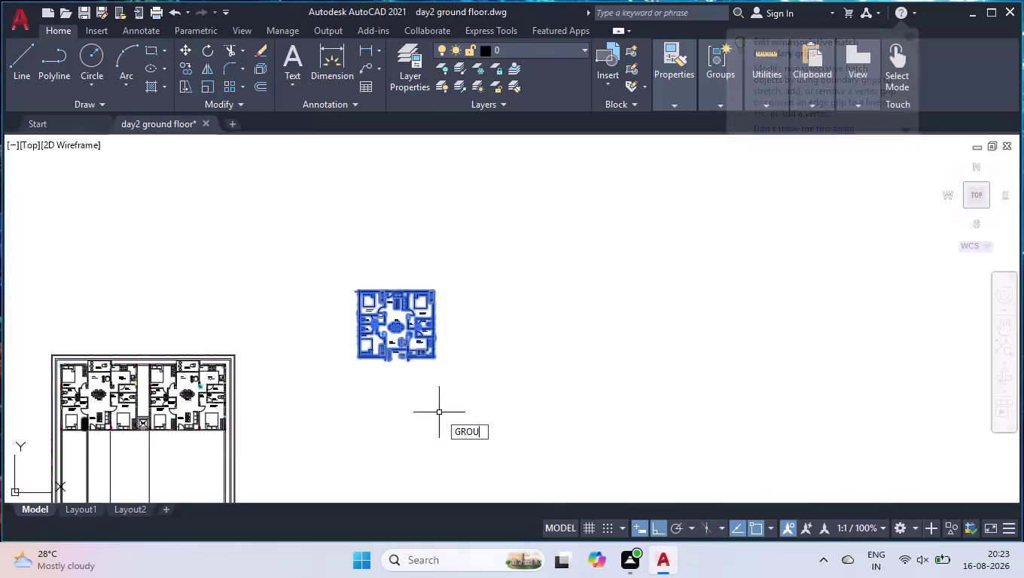
Group the standalone flat unit plan into one object, then zoom to the boundary's bottom.
key(Return)
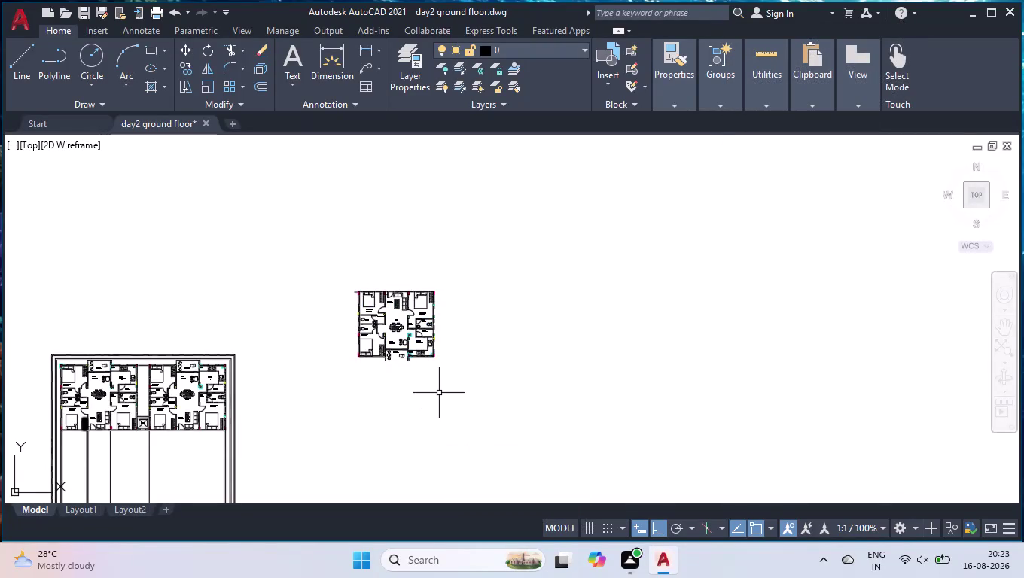
scroll(down, 3)
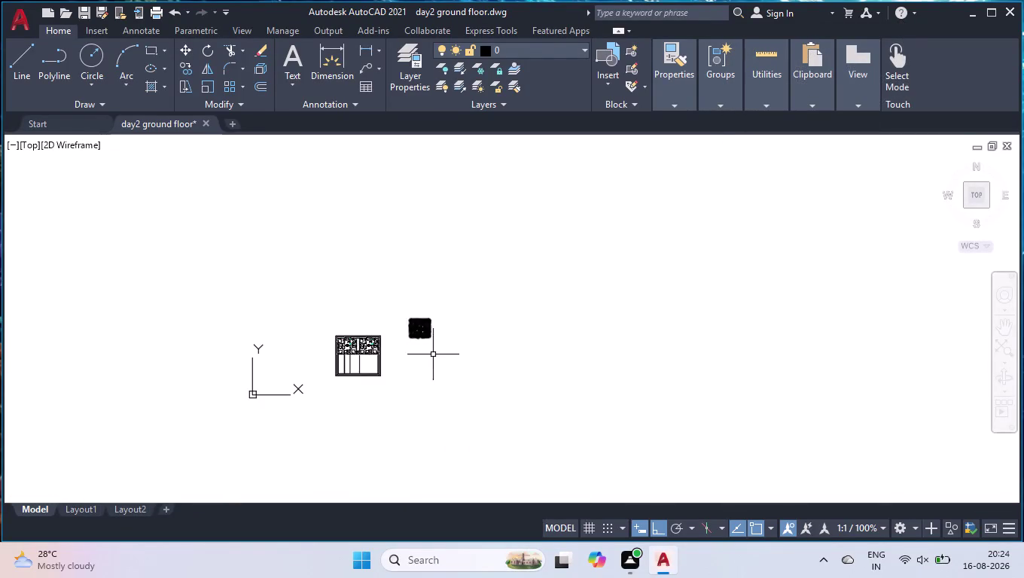
scroll(up, 3)
scroll(up, 3)
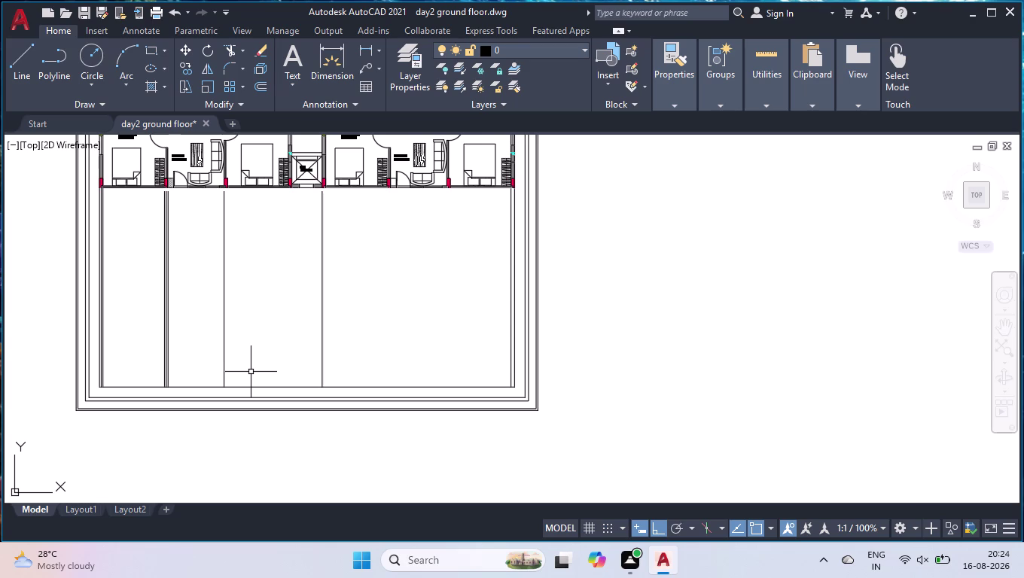
scroll(up, 3)
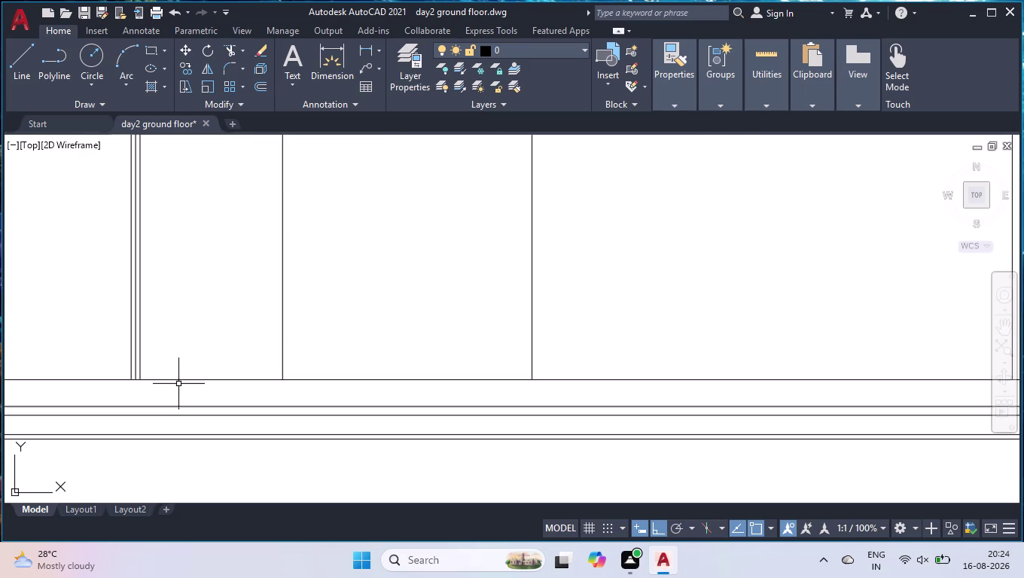
Break the bottom site boundary line at two picked points.
text(BR)
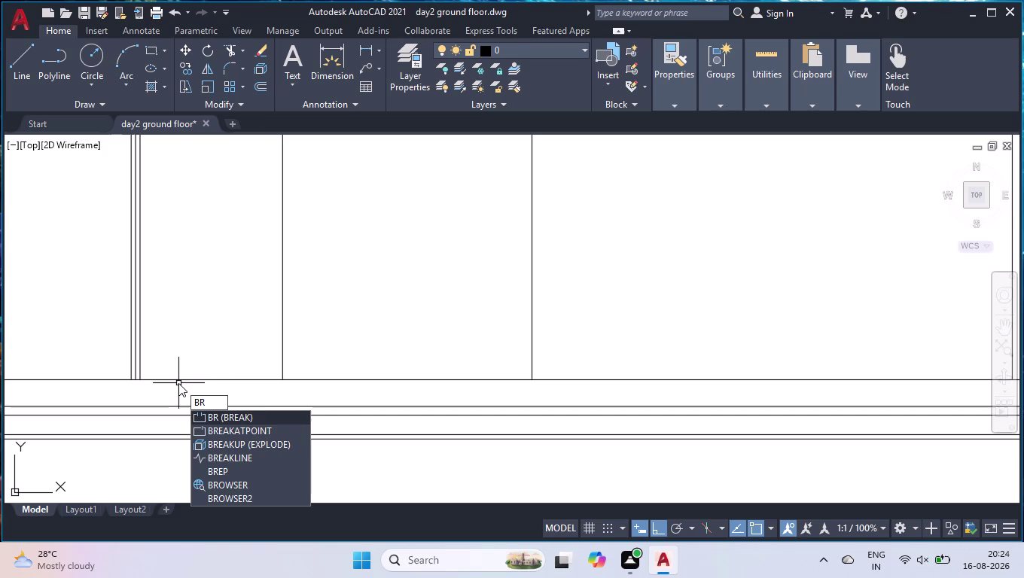
key(Down)
key(Return)
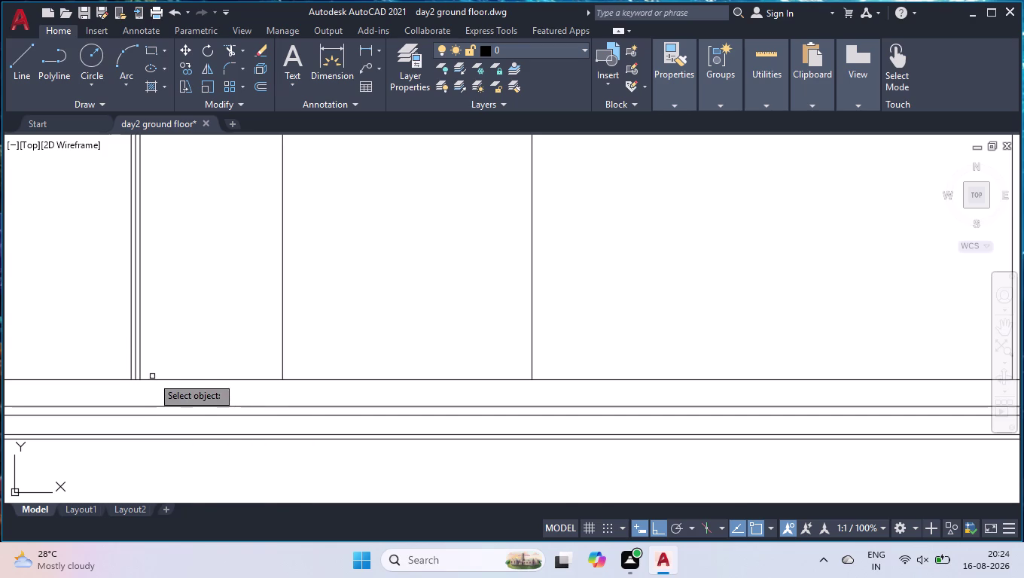
click(151, 379)
click(142, 383)
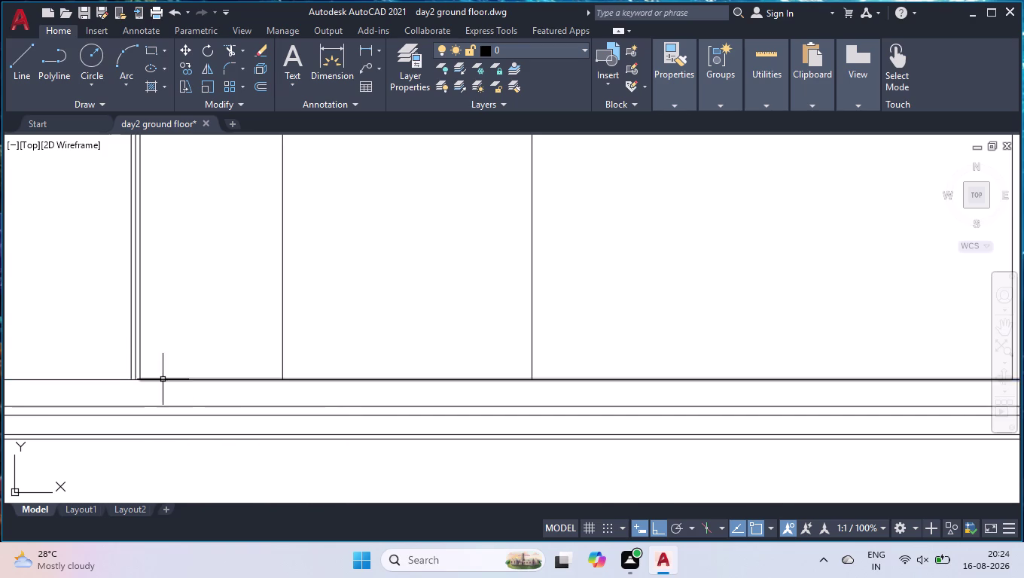
Offset the bottom boundary line 2'3" inward to create the parallel inner line.
text(OFF)
key(Return)
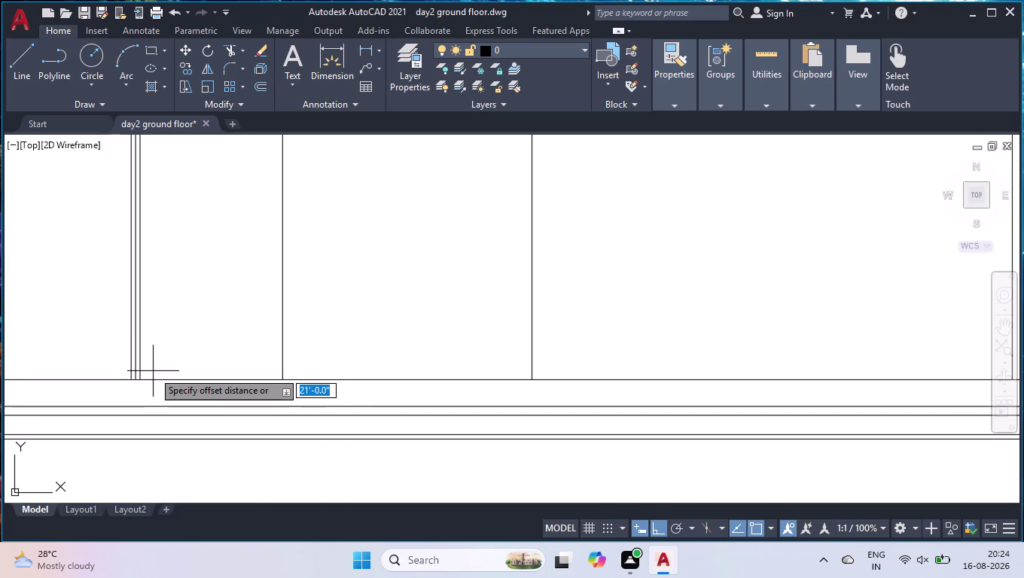
key(2)
text(')
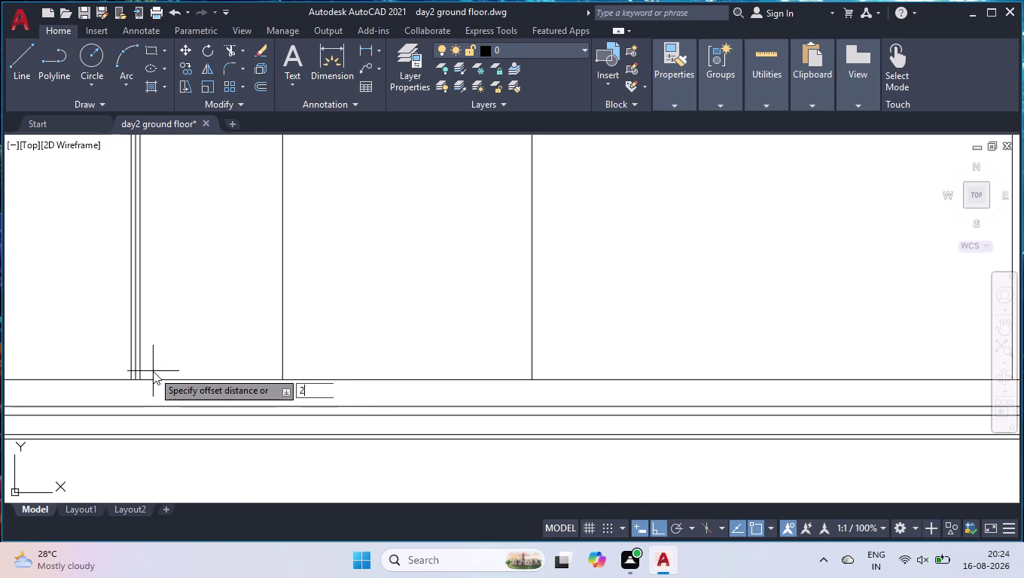
text(3")
key(Return)
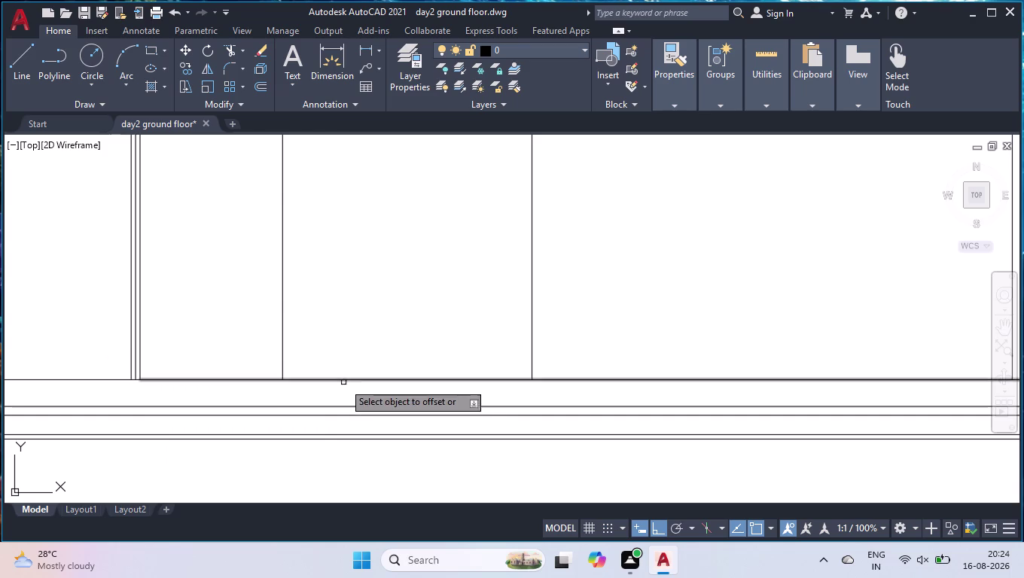
click(364, 378)
click(396, 257)
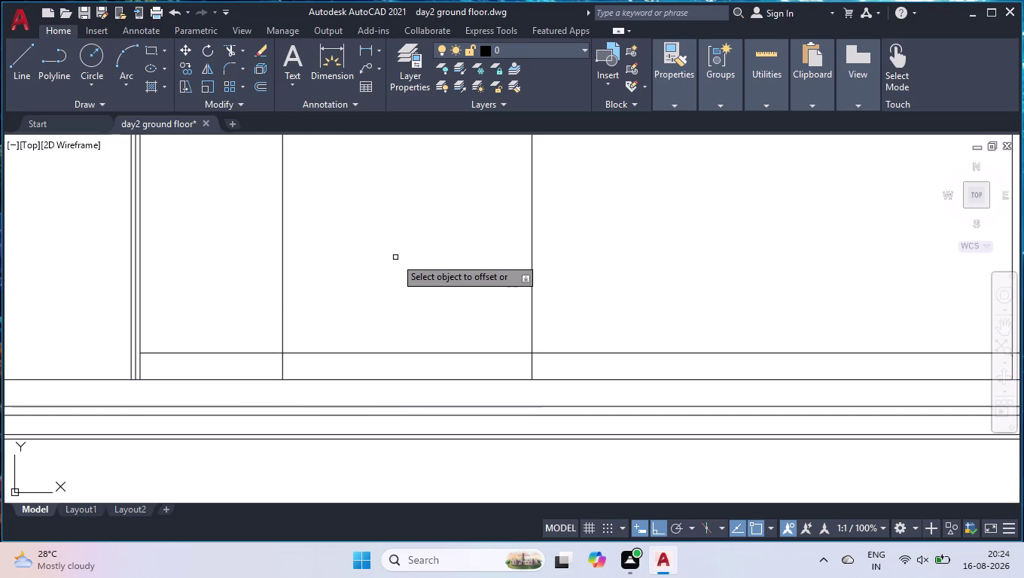
key(Return)
scroll(down, 3)
scroll(down, 3)
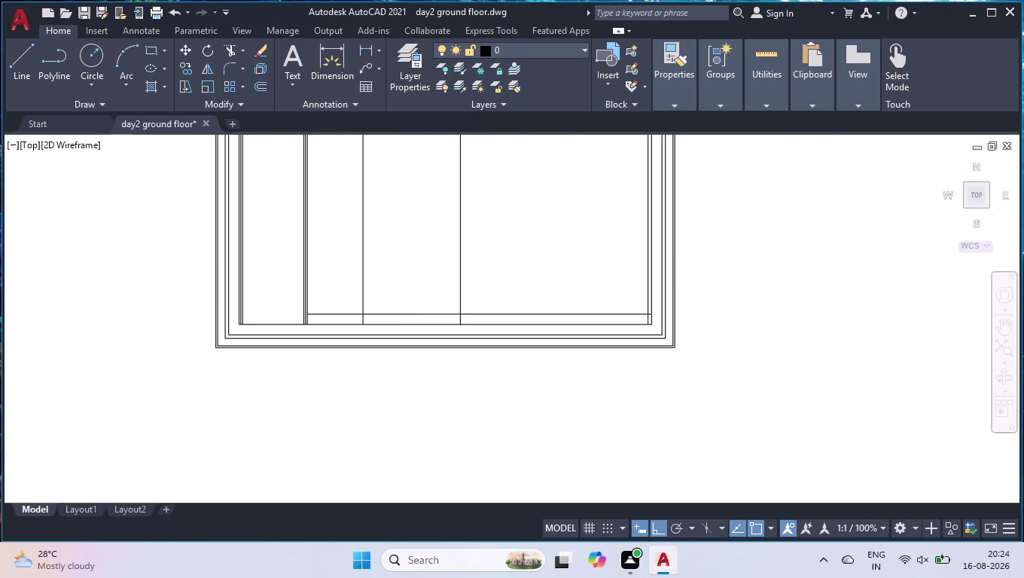
scroll(down, 3)
scroll(up, 3)
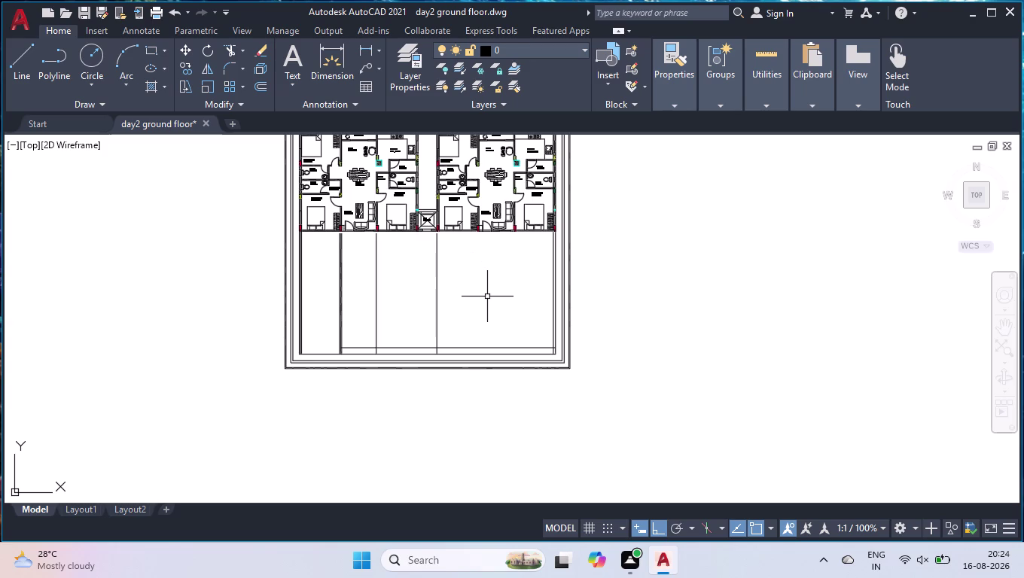
Select the grouped flat unit as the object to move.
scroll(down, 3)
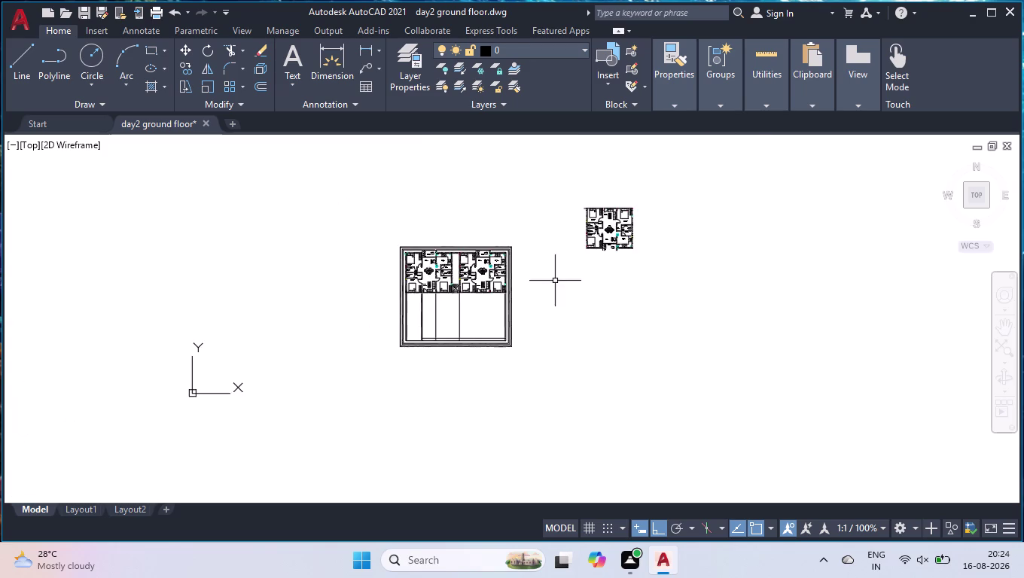
scroll(up, 3)
scroll(up, 3)
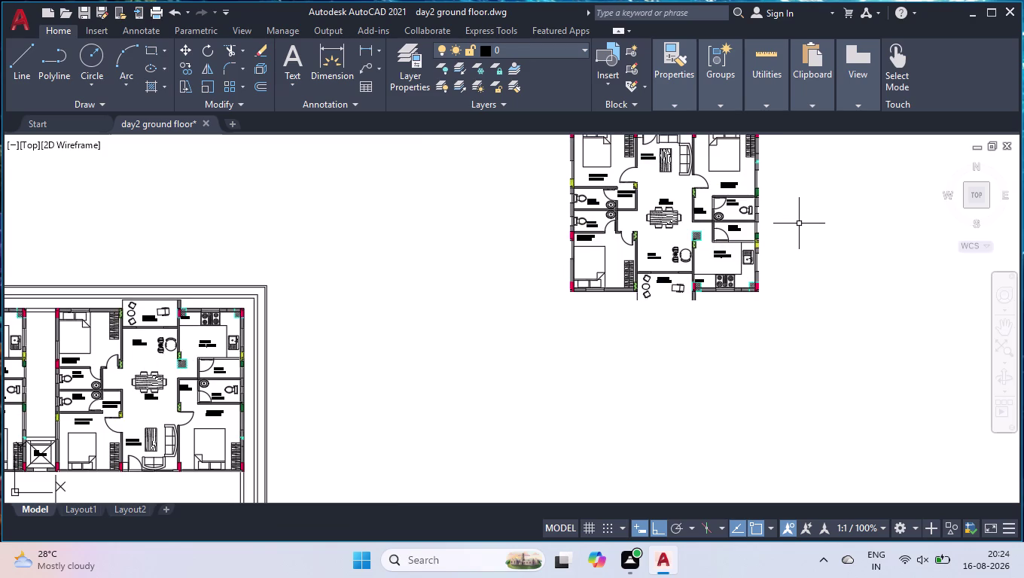
click(798, 224)
click(559, 357)
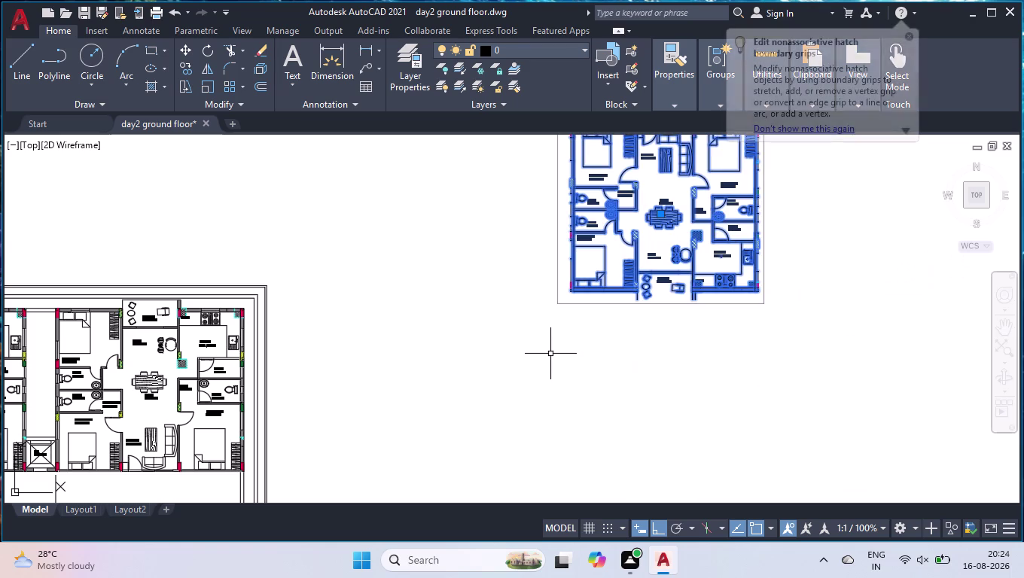
text(MO)
key(v)
key(Return)
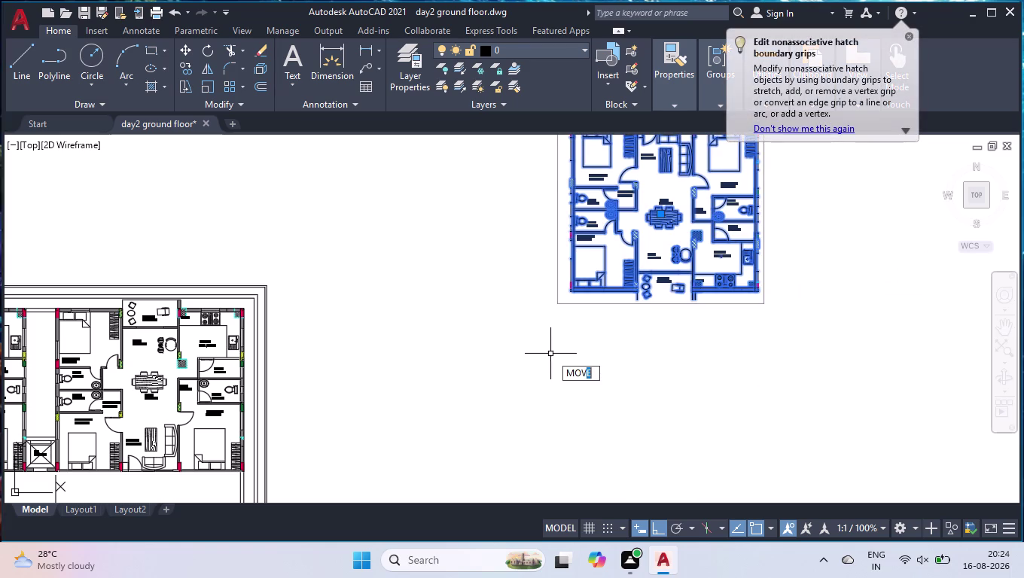
Snap the unit by its bottom-left corner into the boundary's lower right, below the right twin unit.
scroll(up, 3)
scroll(down, 3)
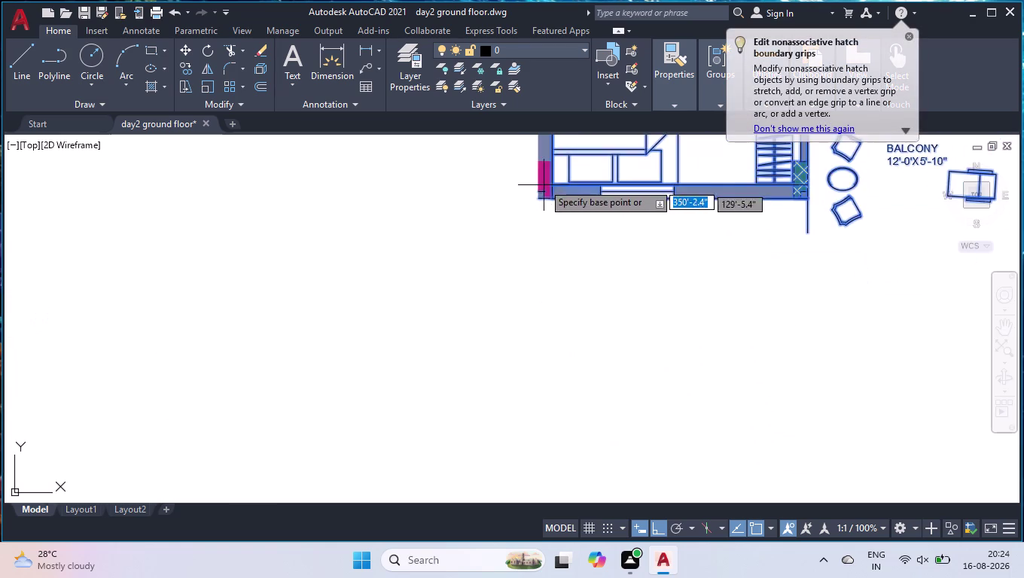
scroll(up, 3)
click(531, 295)
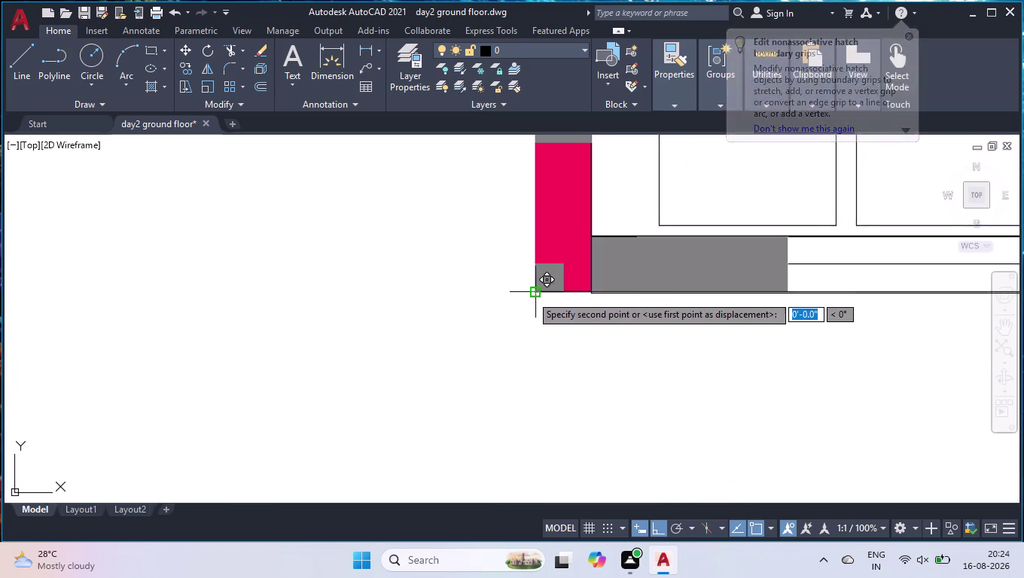
scroll(down, 3)
scroll(down, 3)
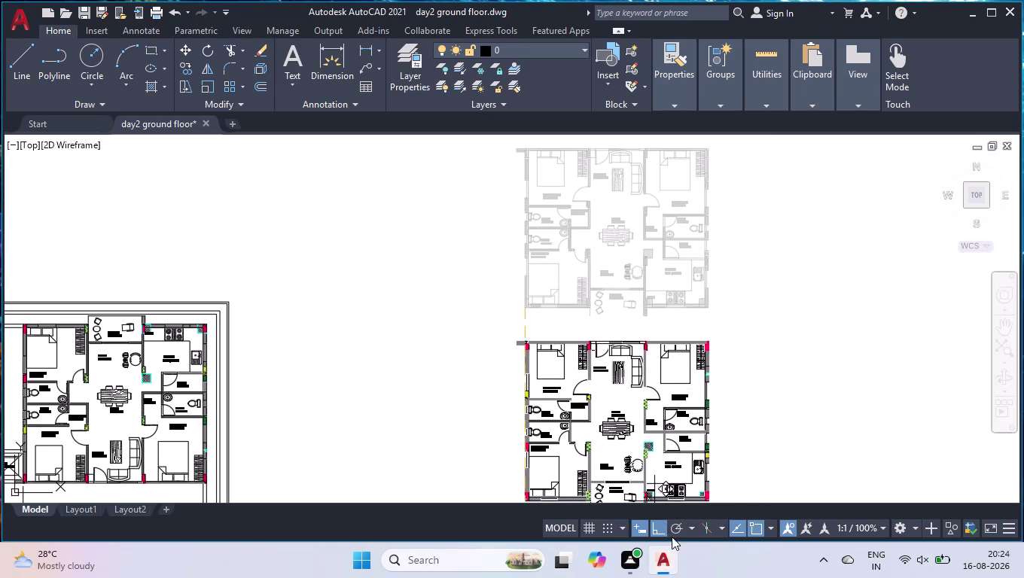
click(668, 527)
scroll(down, 3)
scroll(up, 3)
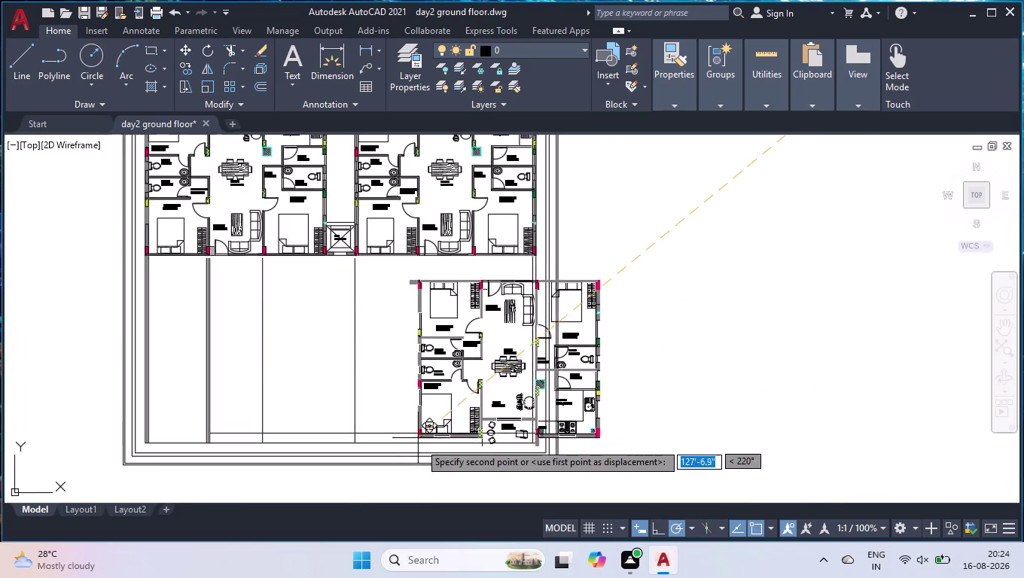
scroll(up, 3)
click(246, 463)
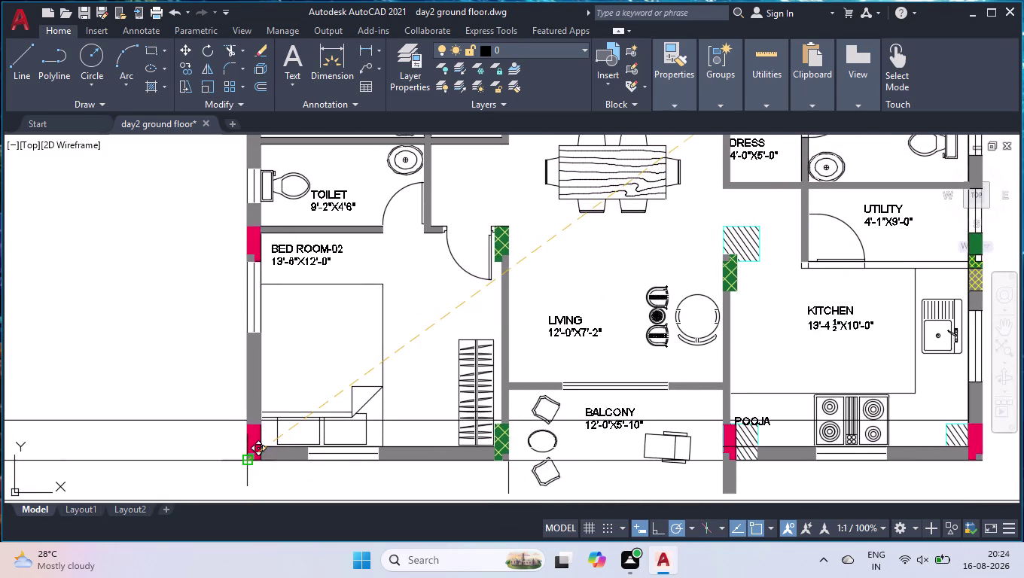
scroll(down, 3)
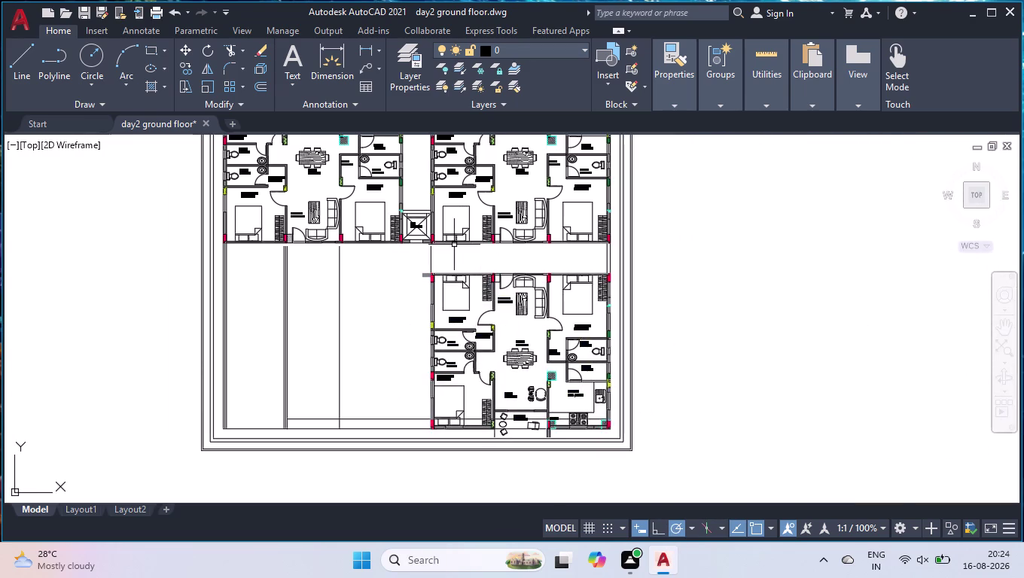
scroll(up, 3)
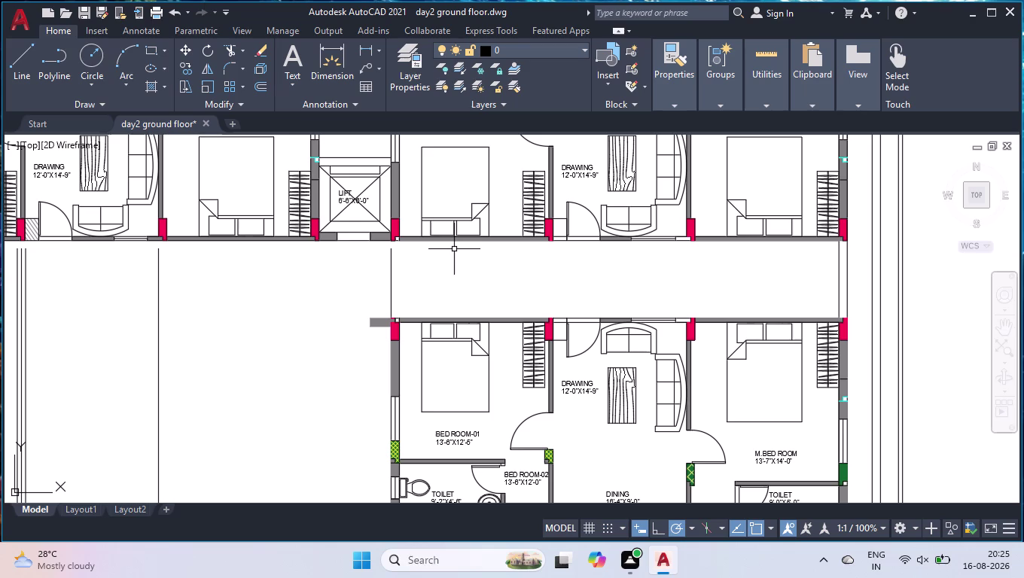
Add a 7'-0 1/8" linear dimension across the corridor between upper and lower units.
scroll(up, 3)
scroll(down, 3)
text(DLI)
key(Return)
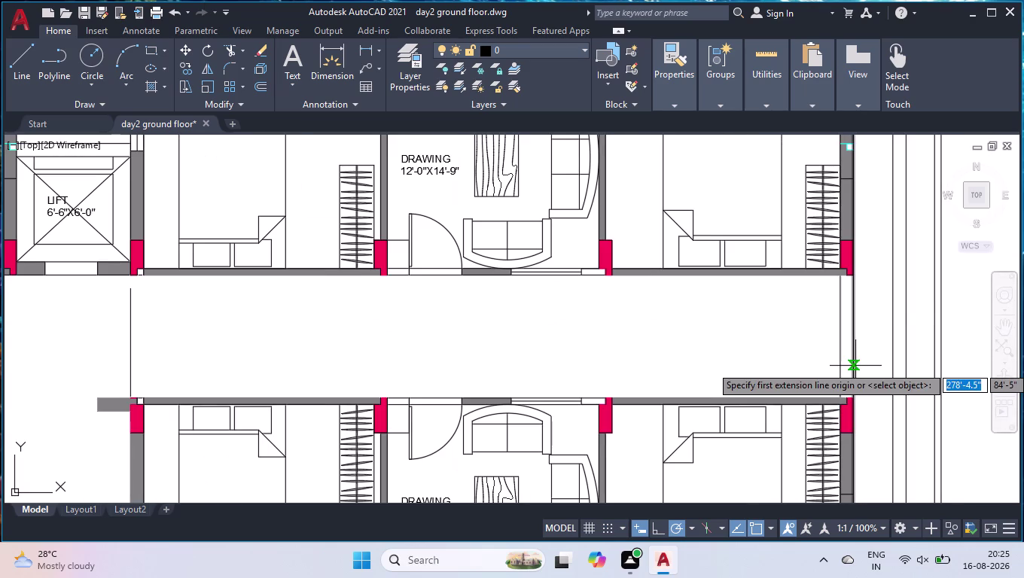
click(839, 274)
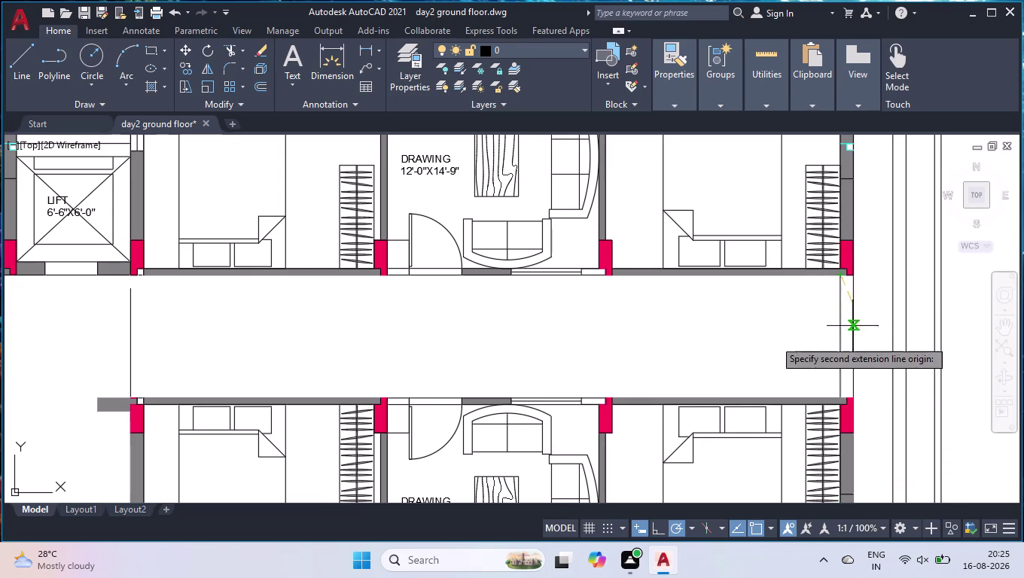
scroll(up, 3)
click(842, 398)
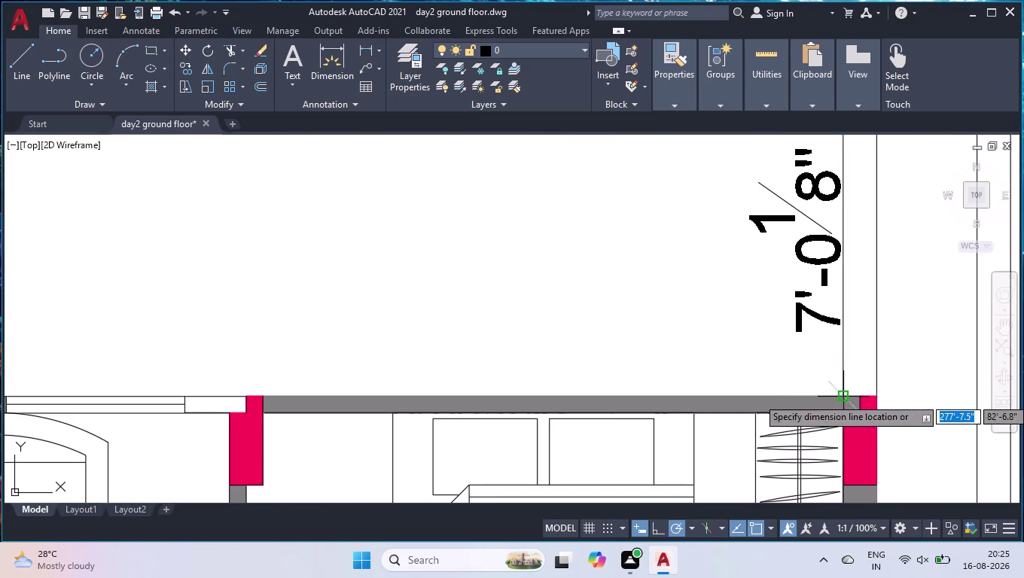
click(791, 354)
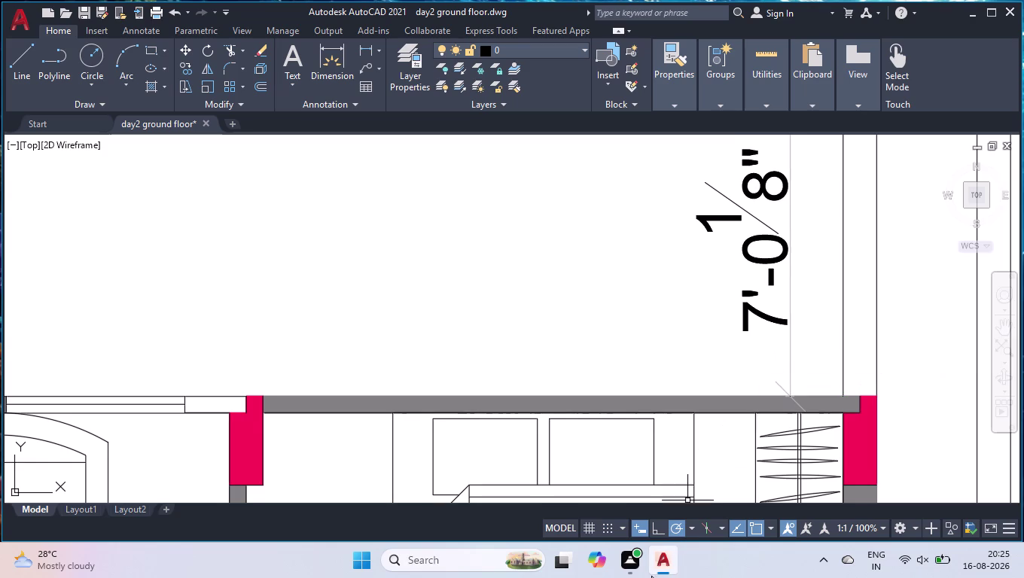